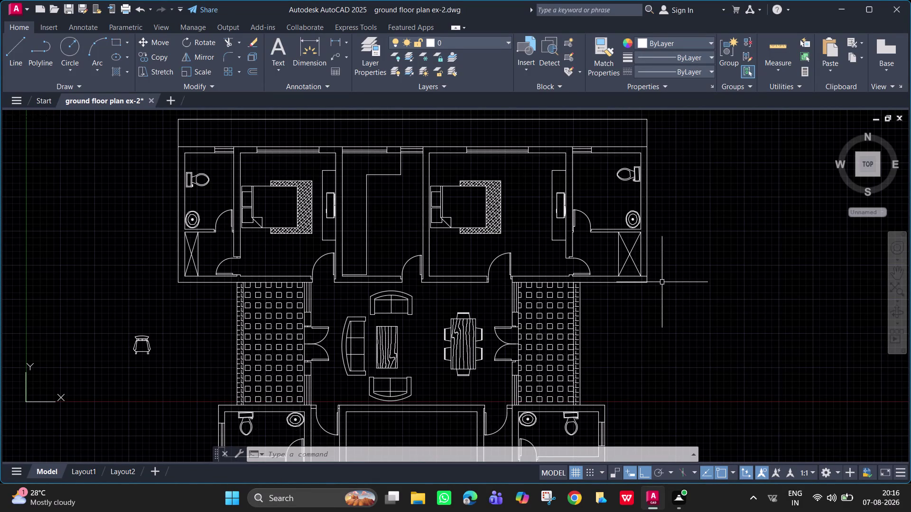
Draw a short vertical line on the upper bedroom's top wall.
scroll(down, 3)
scroll(up, 3)
middle_drag(662, 283, 663, 209)
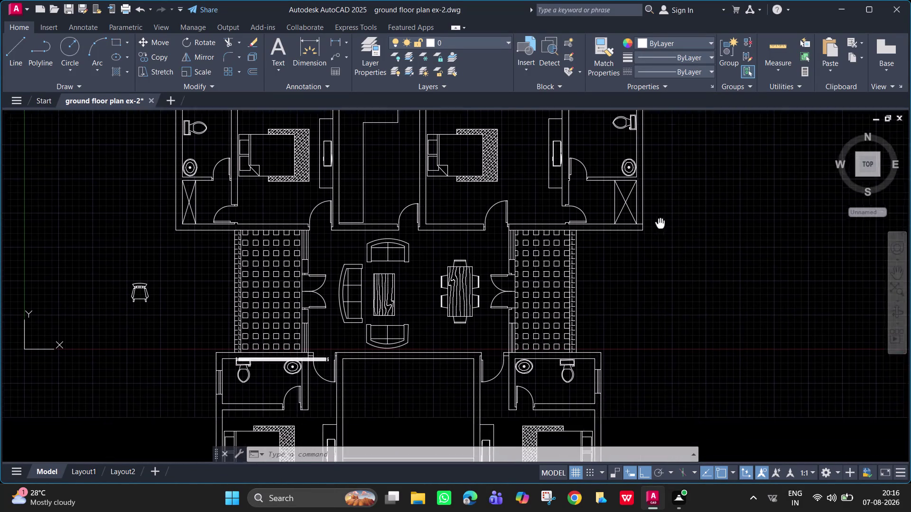
middle_drag(663, 209, 666, 264)
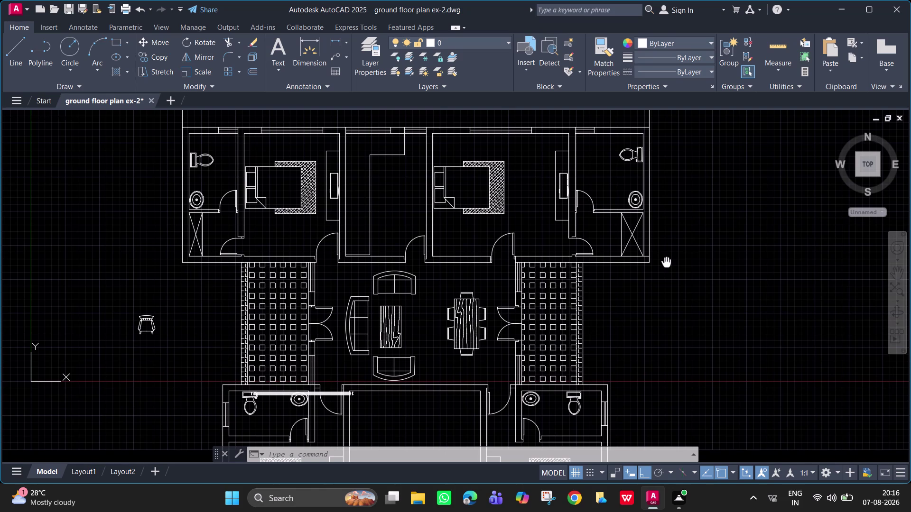
middle_drag(666, 264, 666, 257)
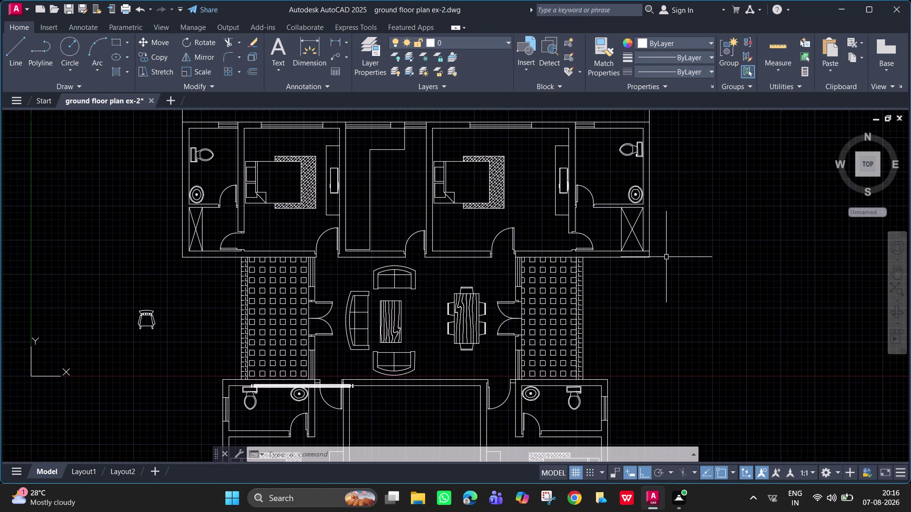
scroll(down, 3)
scroll(up, 3)
middle_drag(666, 258, 669, 264)
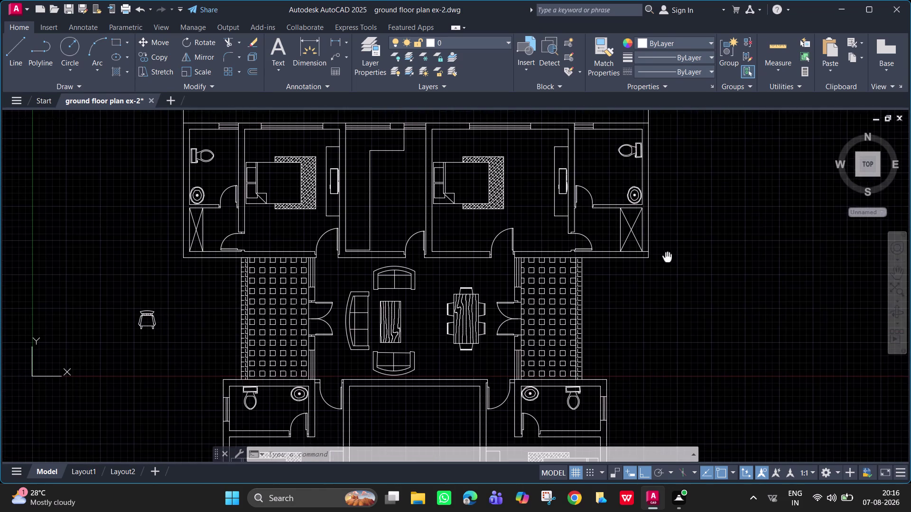
middle_drag(669, 263, 676, 248)
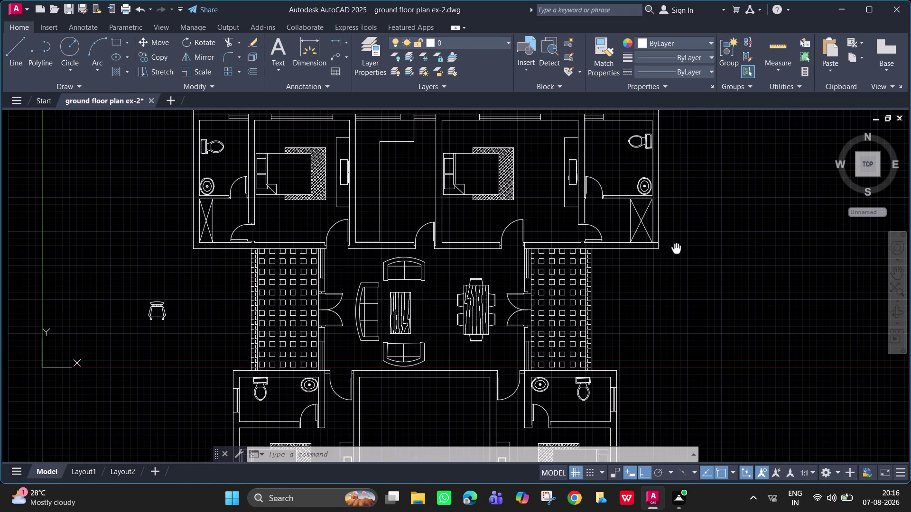
middle_drag(676, 248, 676, 248)
scroll(down, 3)
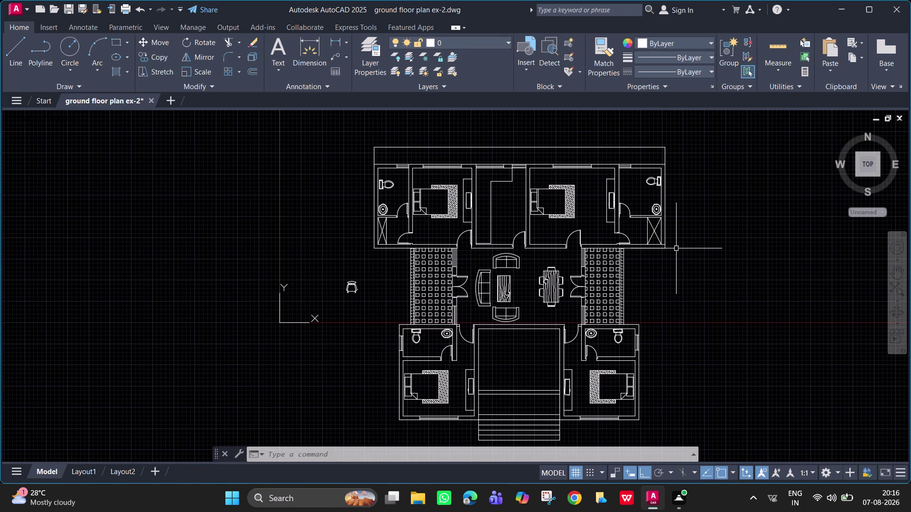
scroll(up, 3)
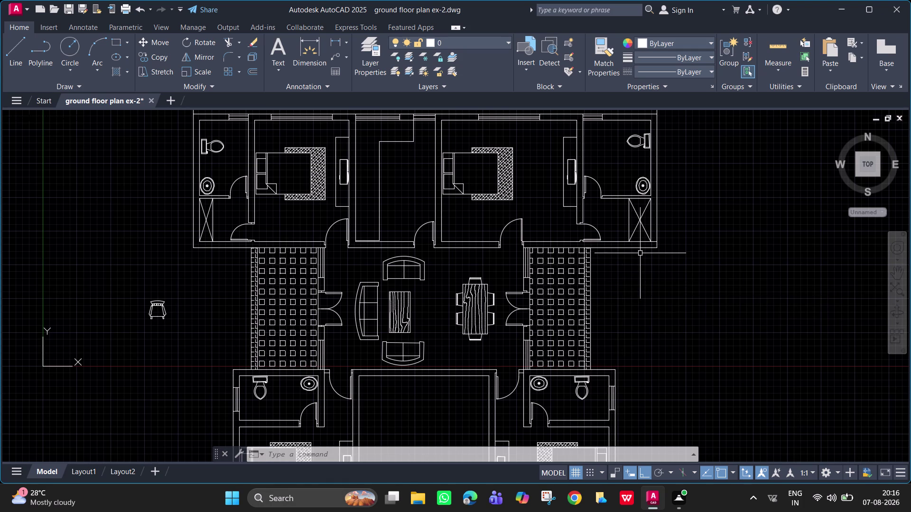
scroll(up, 3)
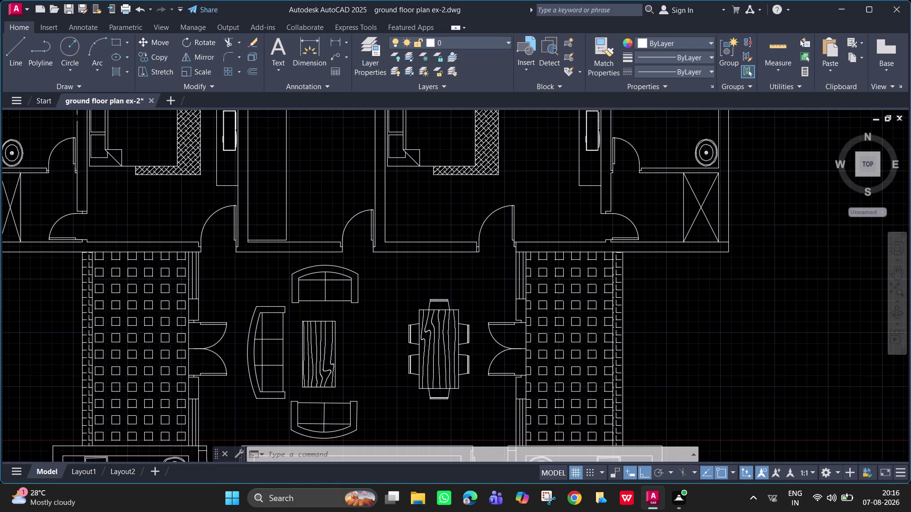
scroll(down, 3)
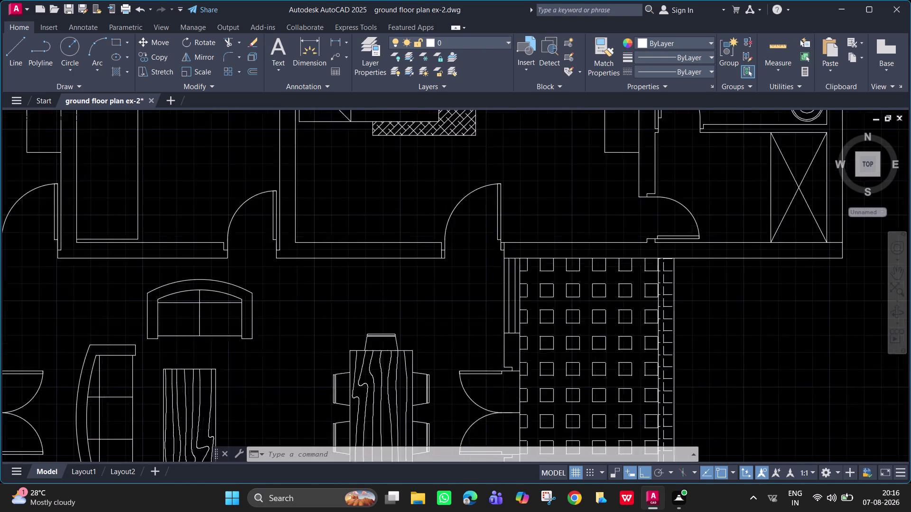
scroll(down, 3)
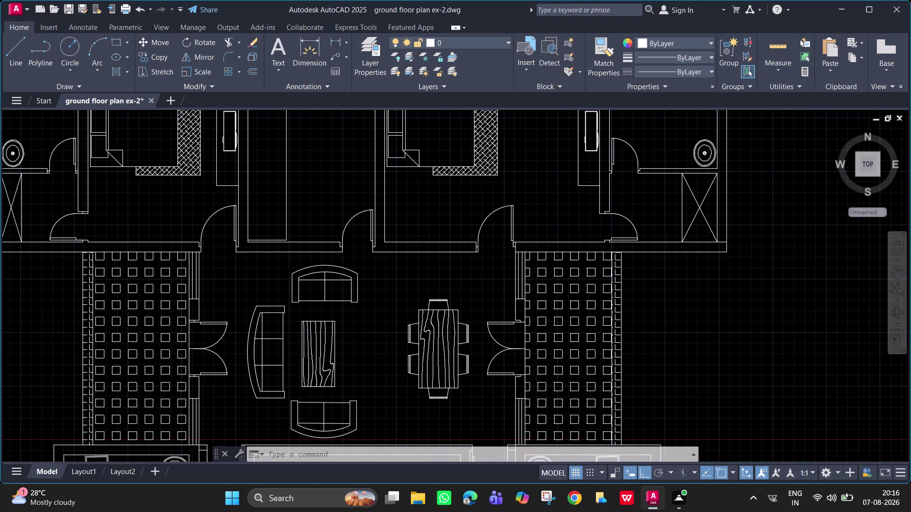
middle_drag(567, 155, 561, 206)
scroll(up, 3)
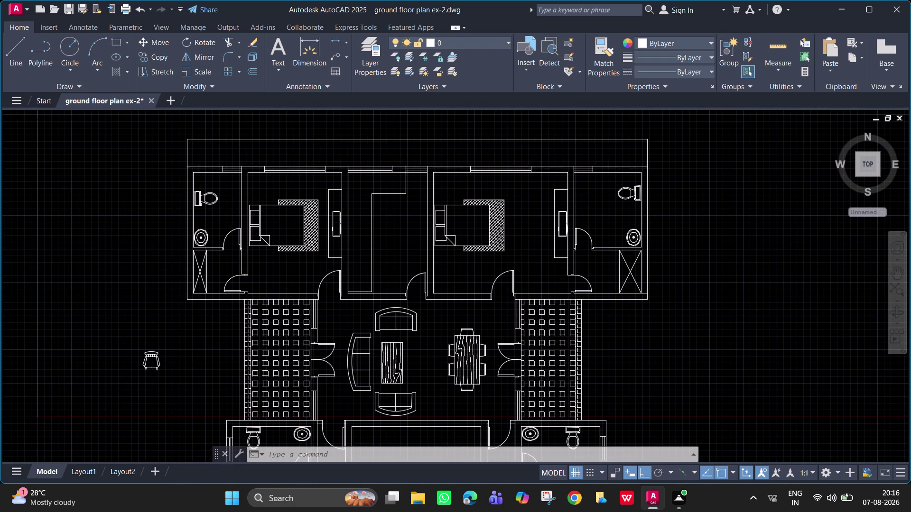
text(l)
key(space)
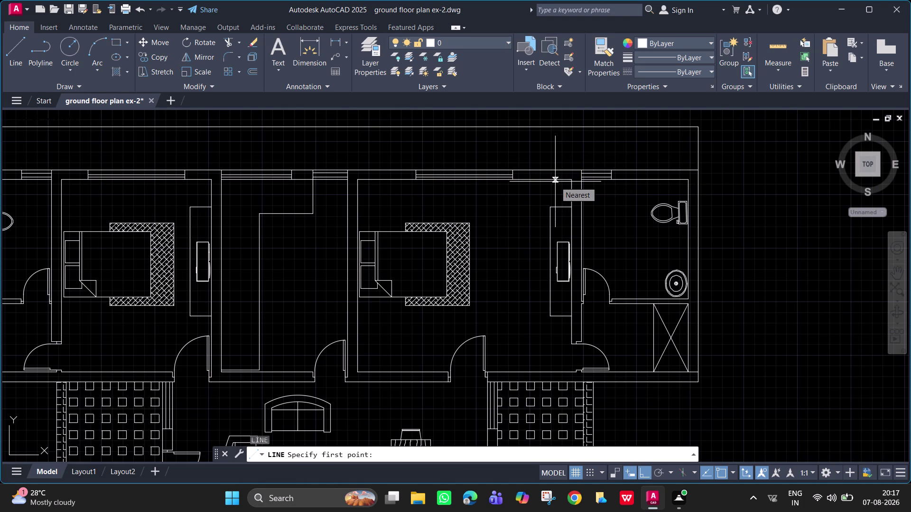
click(555, 181)
click(555, 171)
key(space)
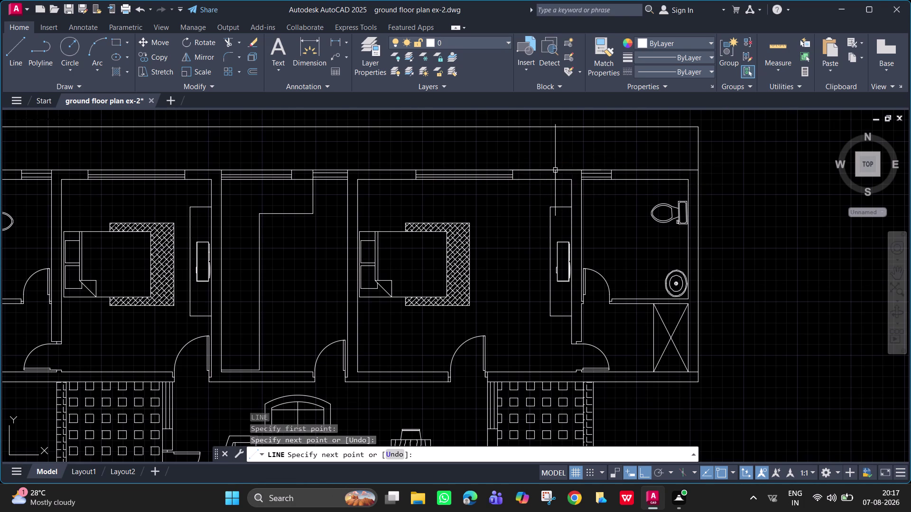
key(space)
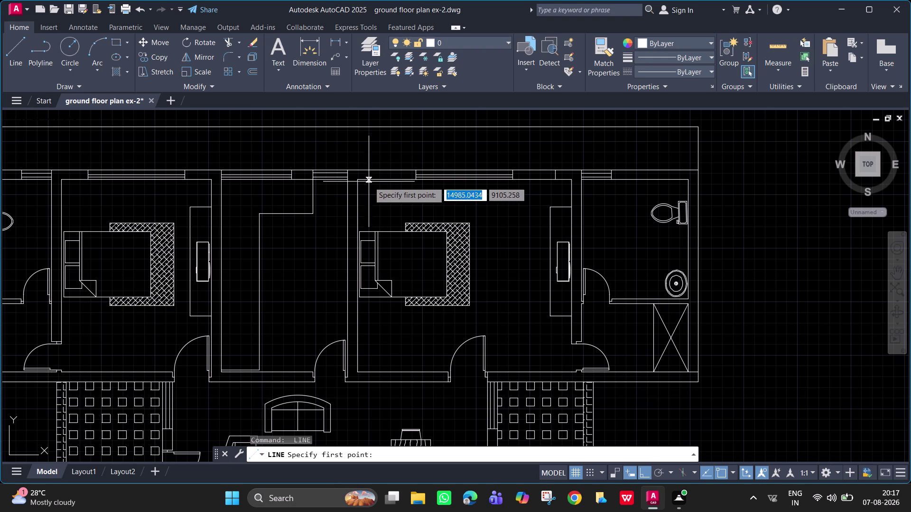
scroll(up, 3)
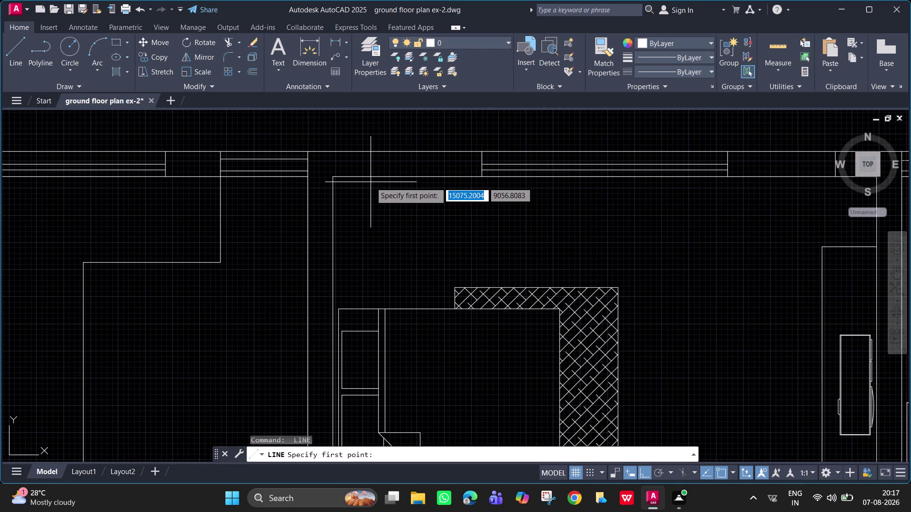
key(Escape)
Measure the 377.2 linear distance from the top wall to the window edge.
scroll(down, 3)
middle_drag(533, 201, 455, 198)
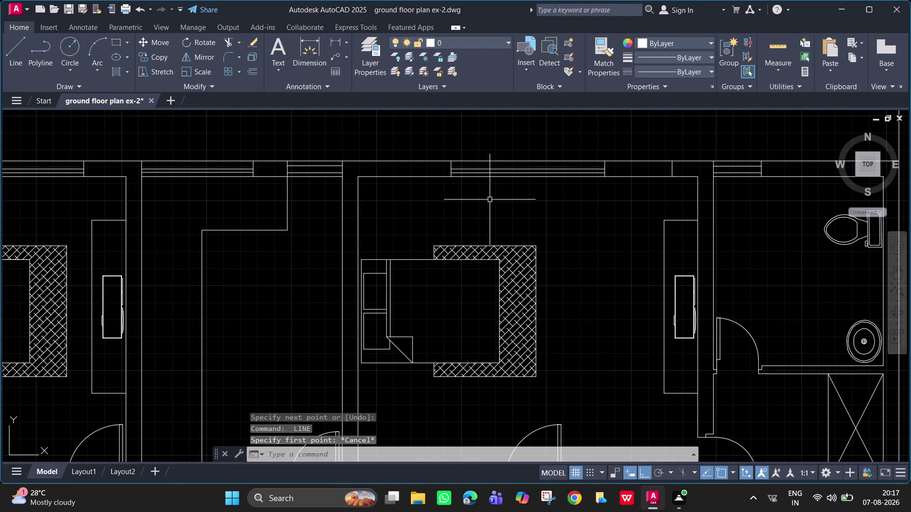
click(332, 41)
click(696, 178)
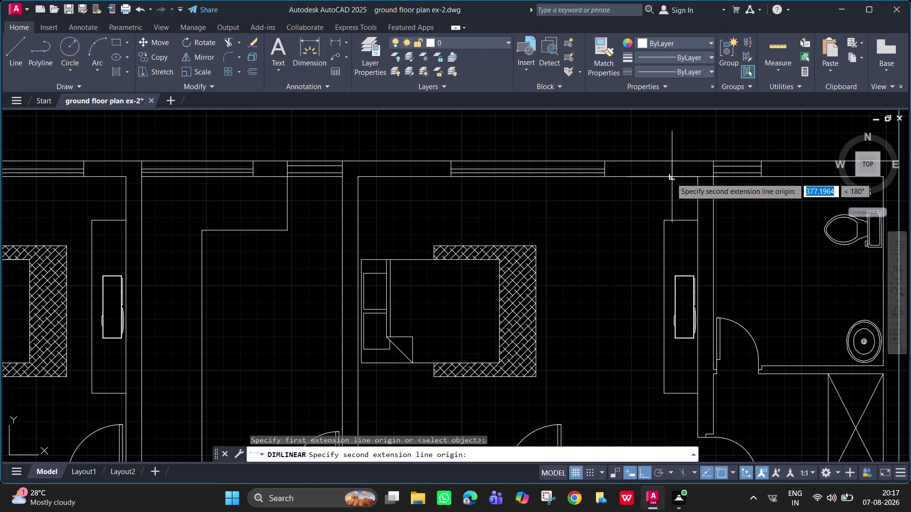
click(671, 178)
click(673, 190)
scroll(up, 3)
scroll(up, 3)
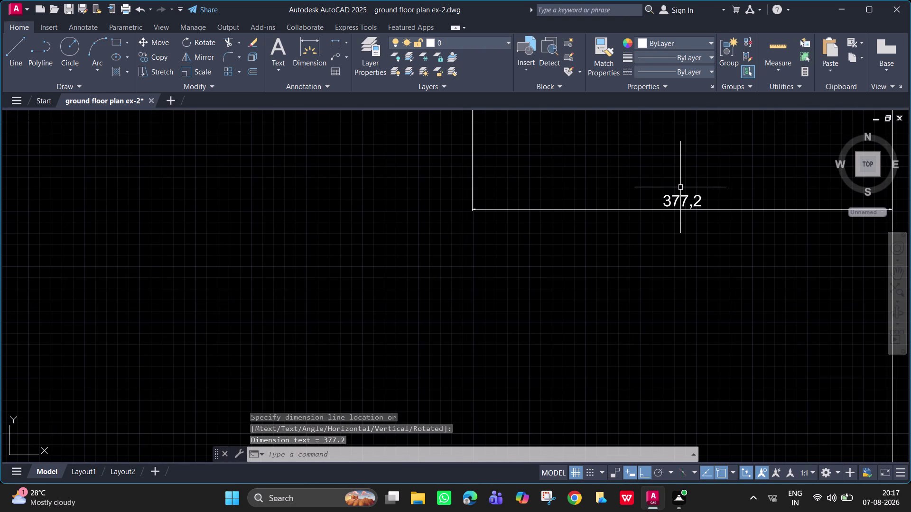
scroll(down, 3)
scroll(down, 3)
middle_drag(342, 139, 573, 199)
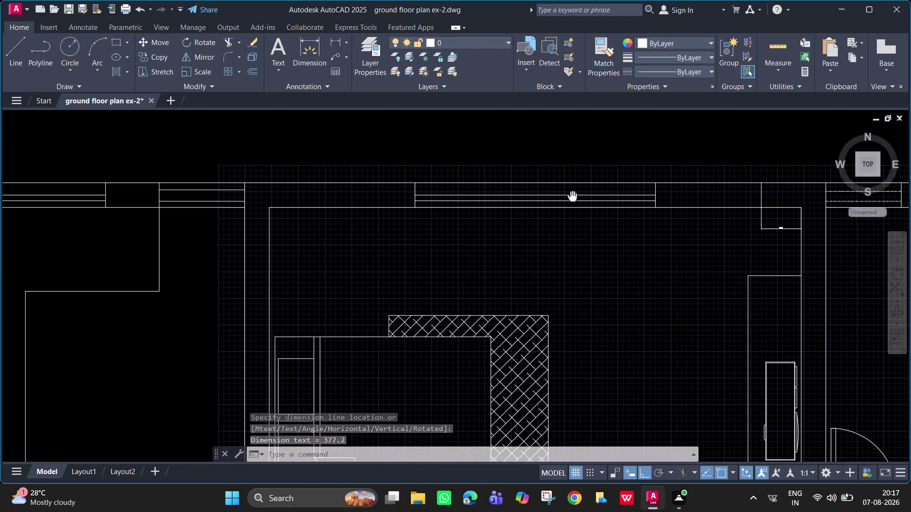
middle_drag(573, 198, 569, 195)
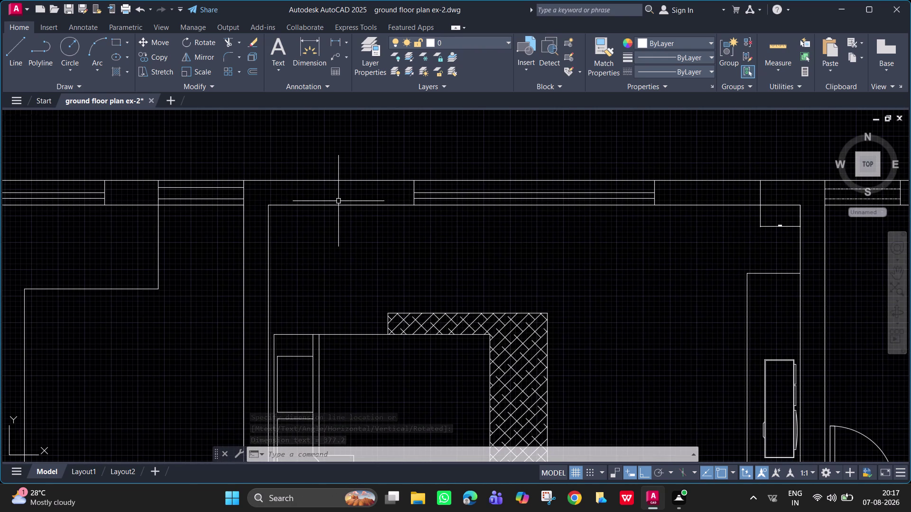
Try a line tracked 377 along the wall from its inner corner, then cancel it.
text(l)
key(space)
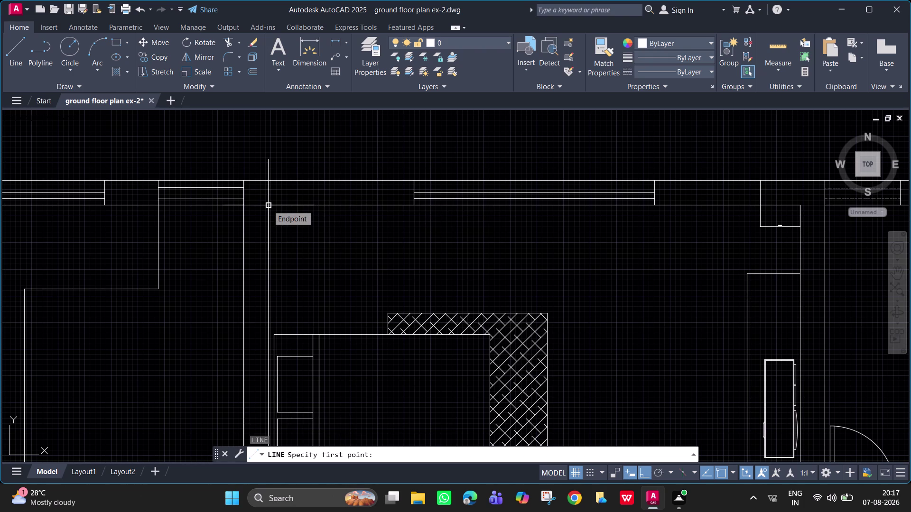
text(tk)
key(space)
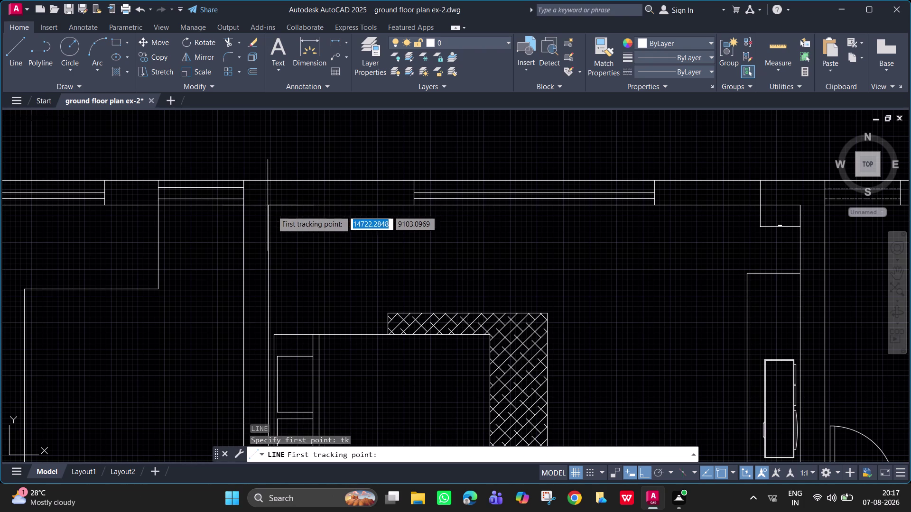
click(268, 205)
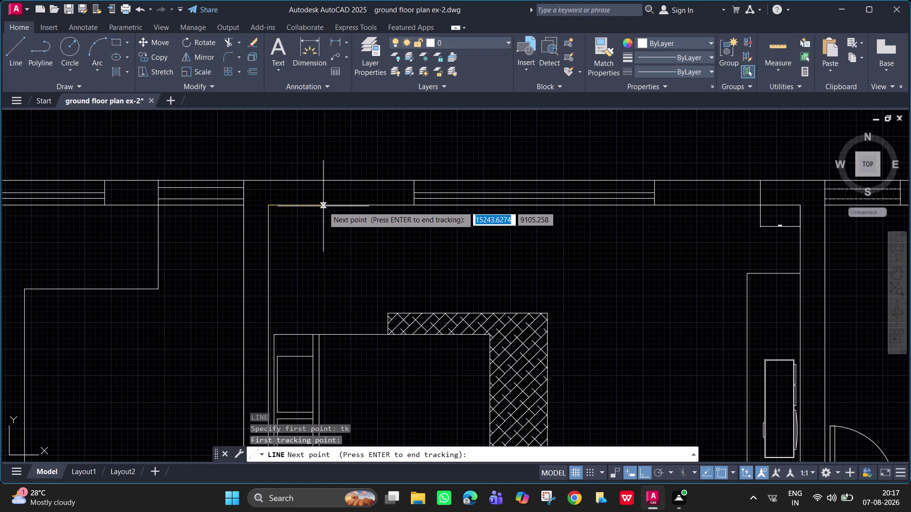
text(377)
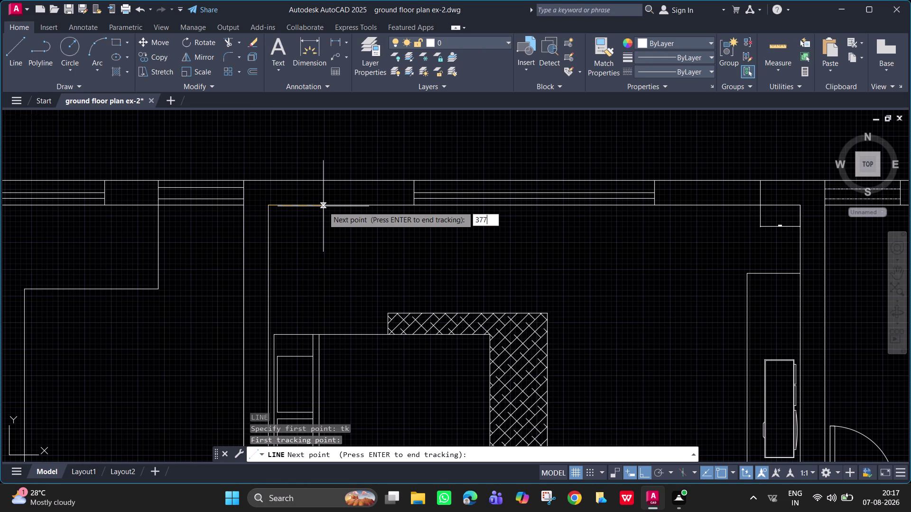
key(Return)
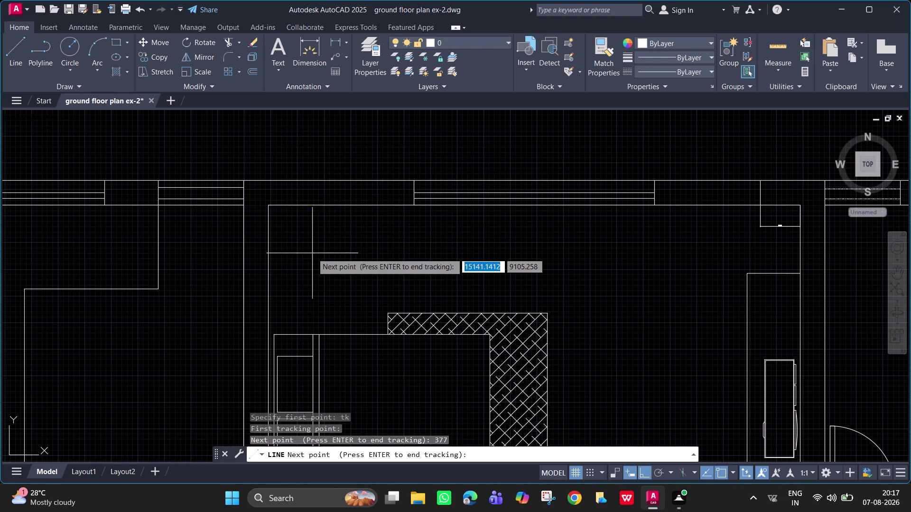
scroll(down, 3)
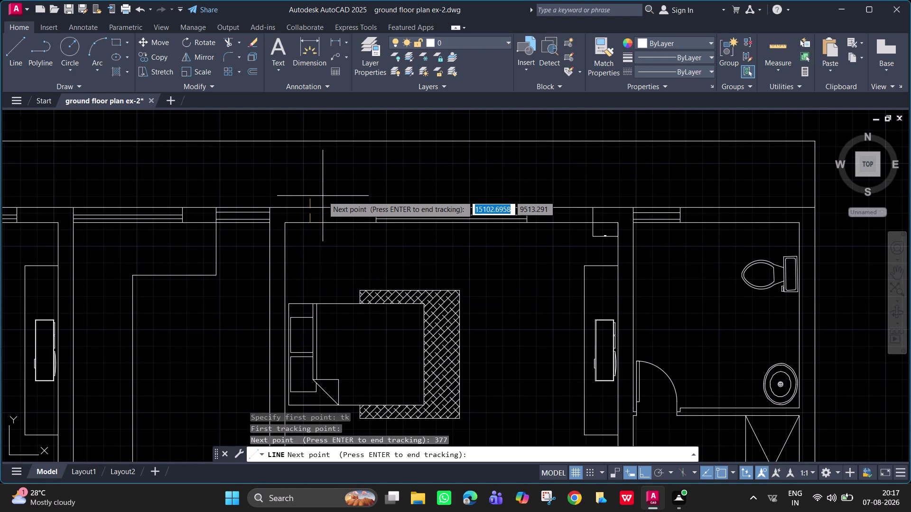
key(Return)
scroll(up, 3)
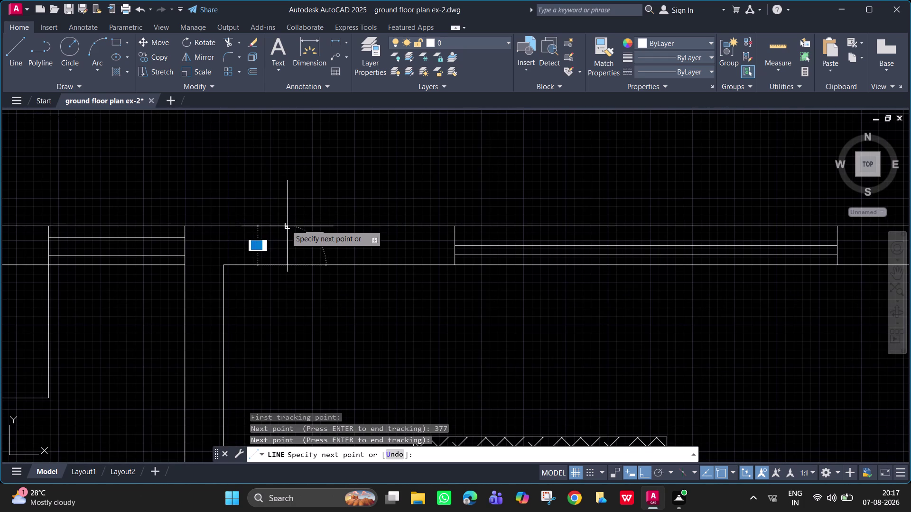
click(286, 226)
key(Escape)
Delete the stray short line next to the bedroom's top wall.
scroll(down, 3)
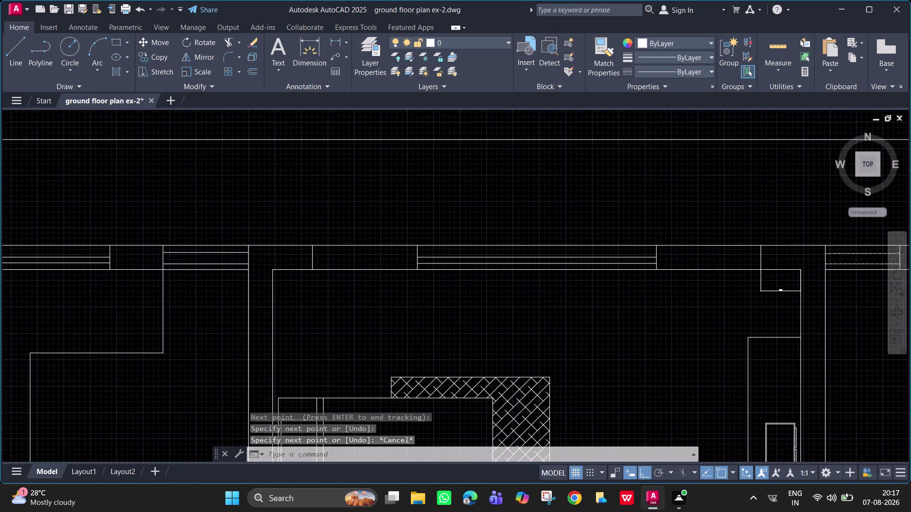
middle_drag(508, 323, 474, 303)
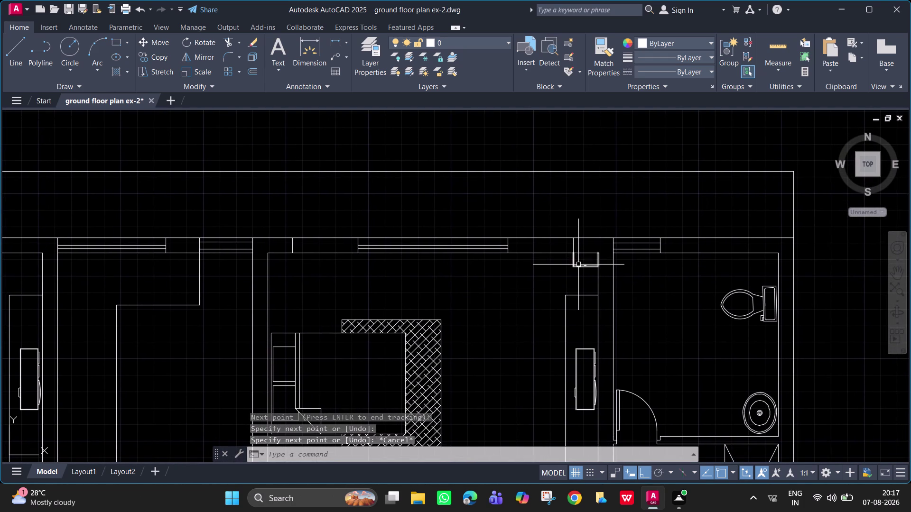
click(579, 265)
key(Delete)
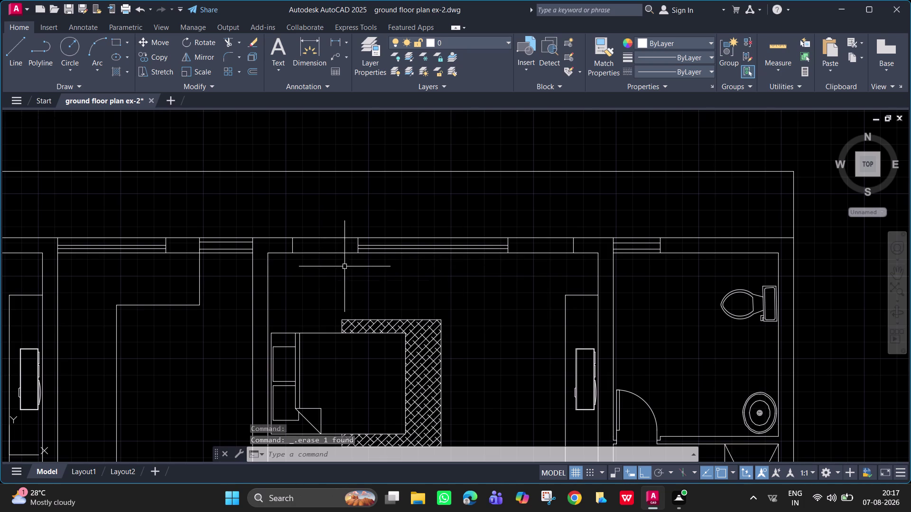
Draw a line across the top wall's thickness at the right window edge.
scroll(down, 3)
middle_drag(573, 249, 570, 101)
scroll(down, 3)
middle_drag(518, 218, 518, 218)
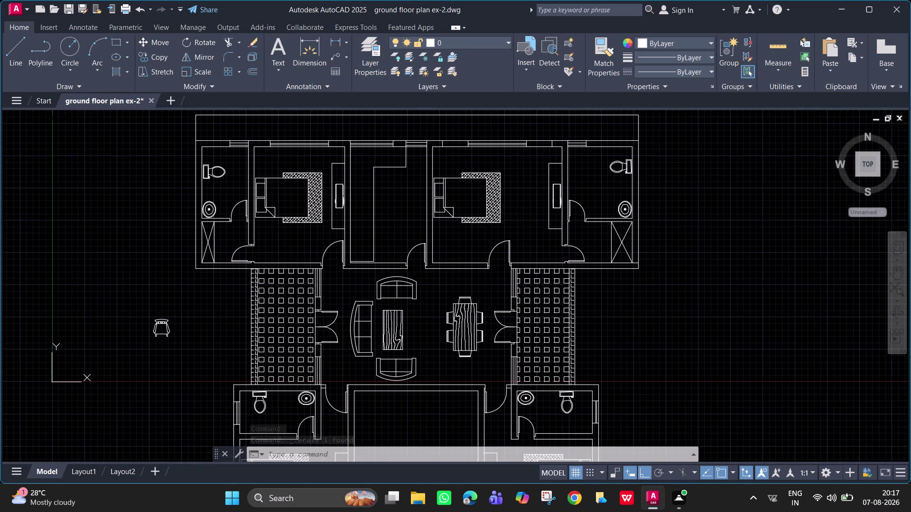
middle_drag(517, 219, 521, 250)
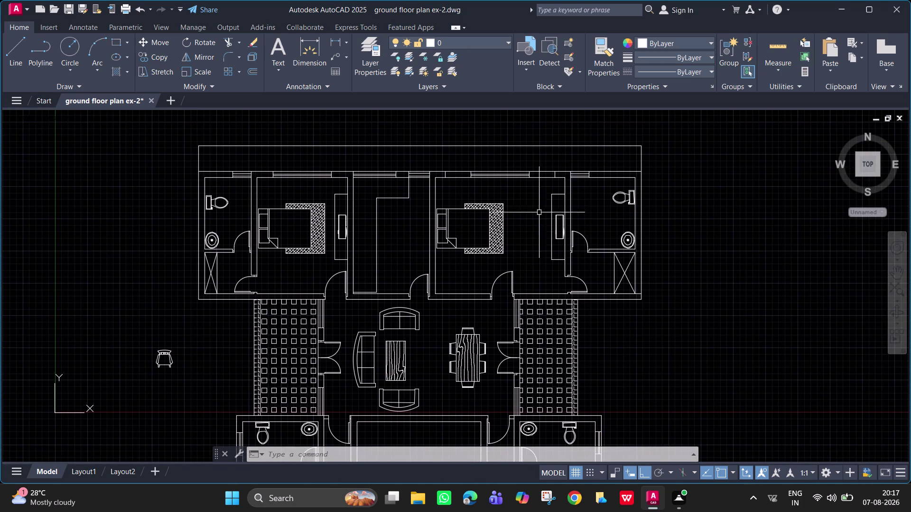
scroll(up, 3)
middle_drag(545, 207, 505, 239)
text(l)
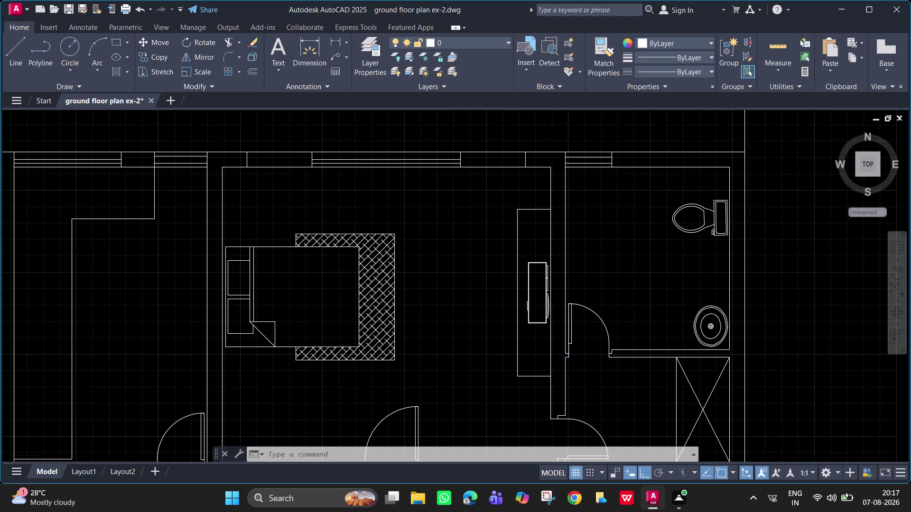
key(space)
click(548, 166)
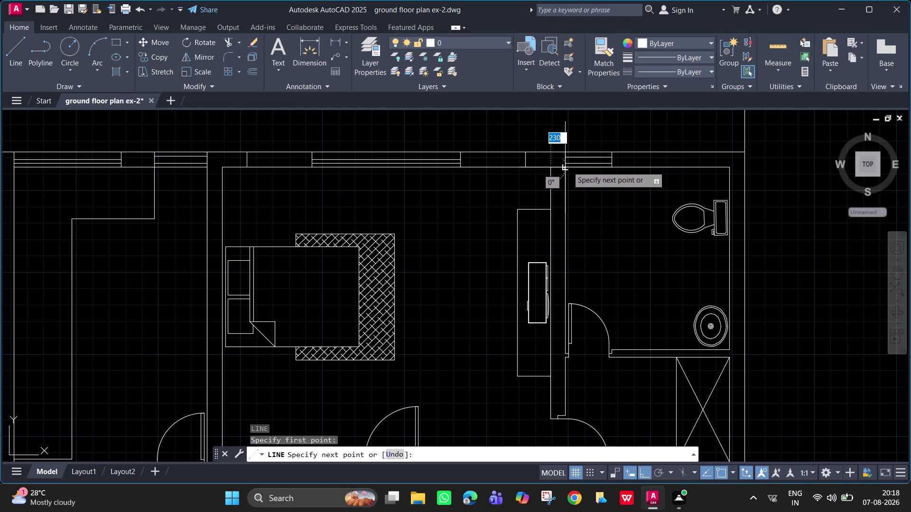
click(568, 167)
key(space)
Draw the matching line across the wall at the left window edge.
key(space)
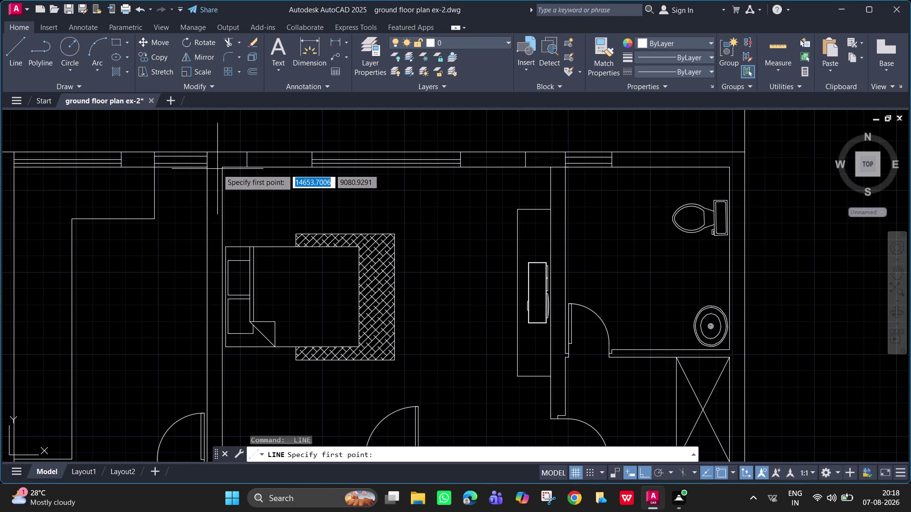
click(224, 167)
click(206, 166)
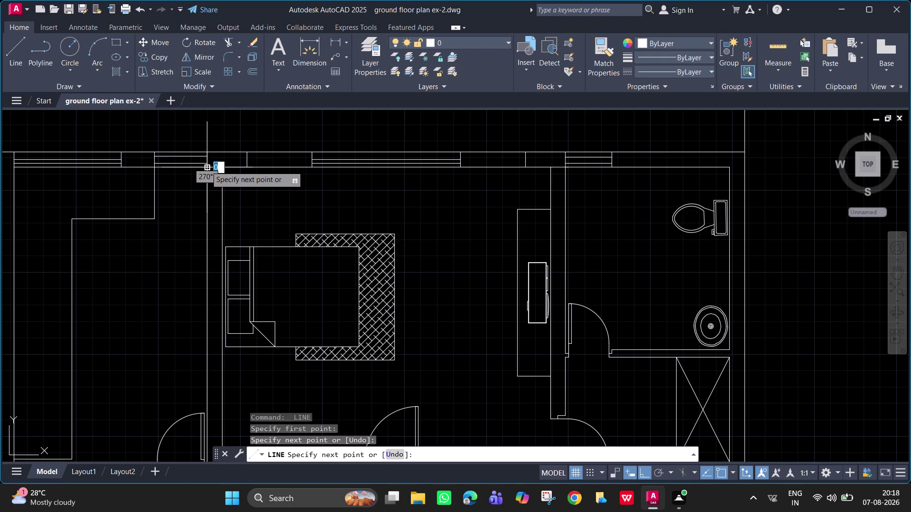
text(n)
key(space)
key(Escape)
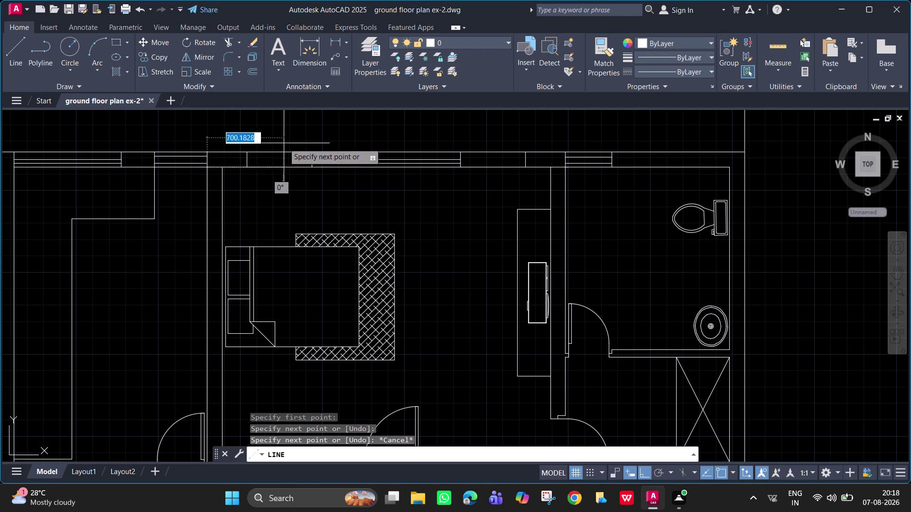
key(Escape)
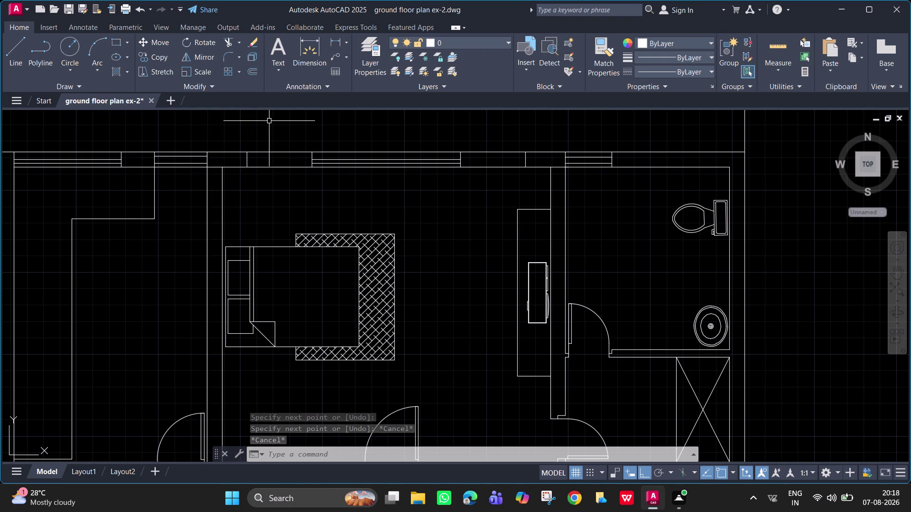
text(h)
key(space)
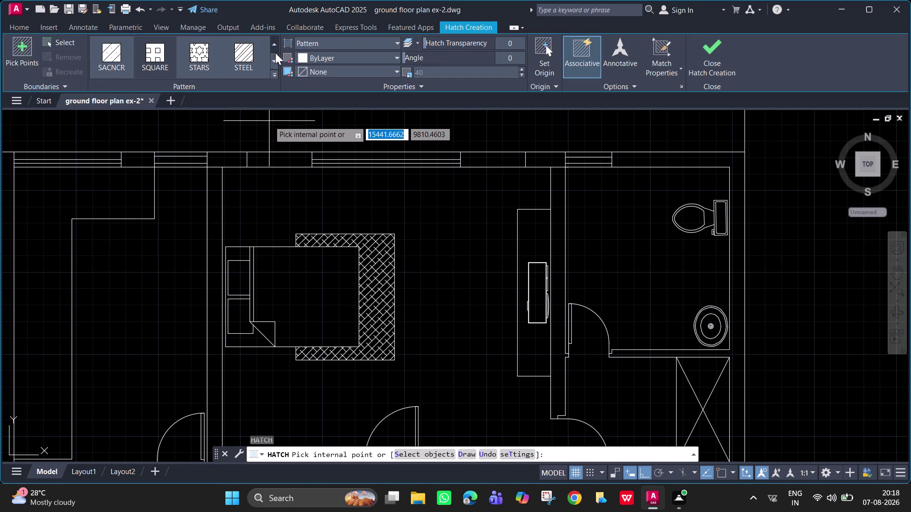
Choose the SOLID pattern from the hatch pattern gallery.
click(274, 73)
scroll(up, 3)
scroll(down, 3)
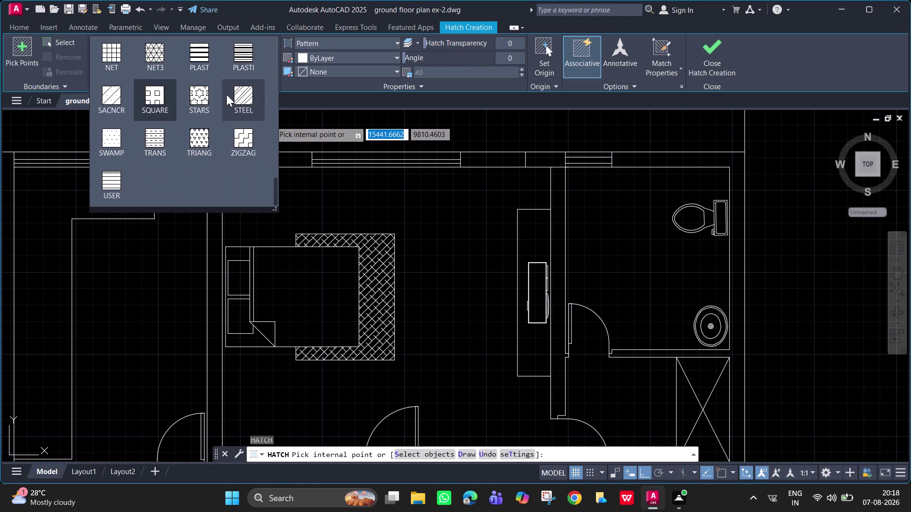
scroll(down, 3)
scroll(up, 3)
scroll(up, 3)
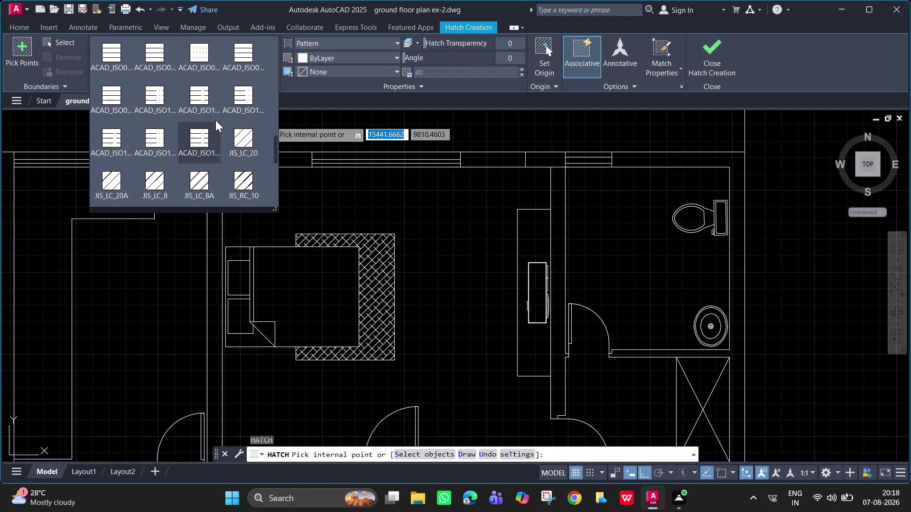
scroll(up, 3)
scroll(up, 3)
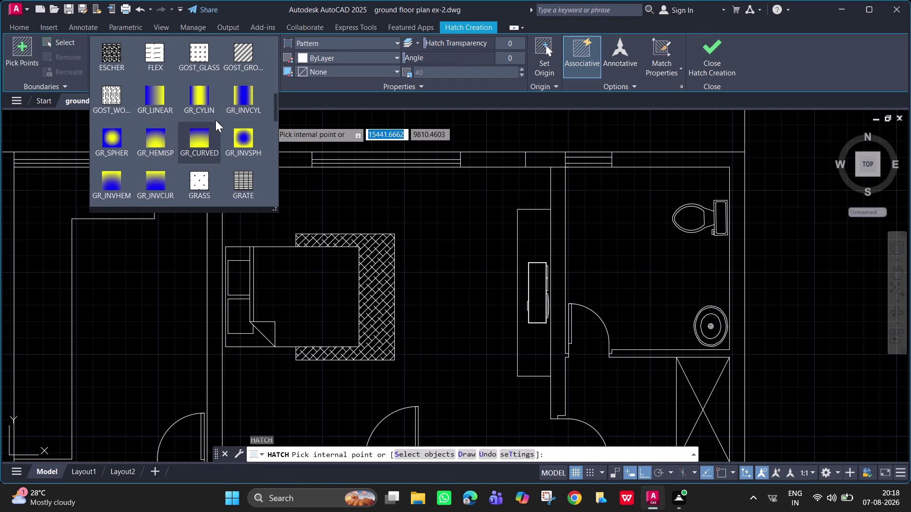
scroll(up, 3)
scroll(up, 3)
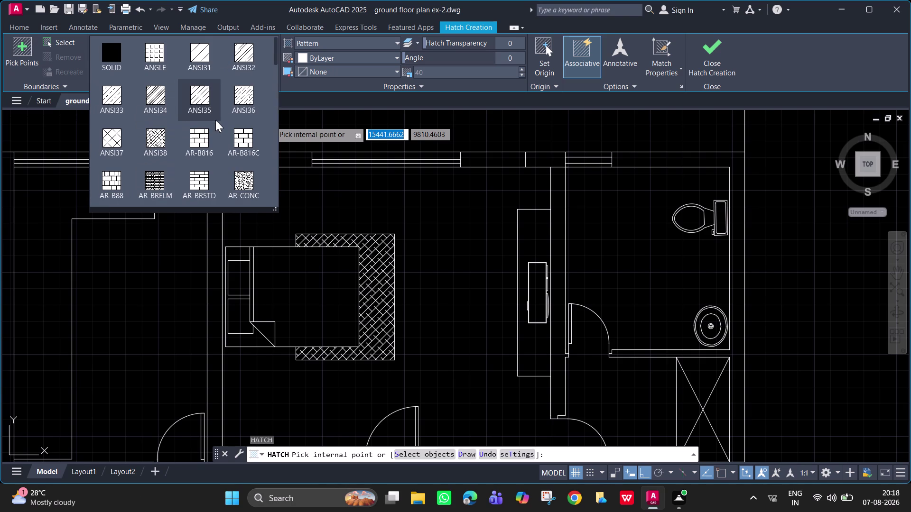
click(122, 58)
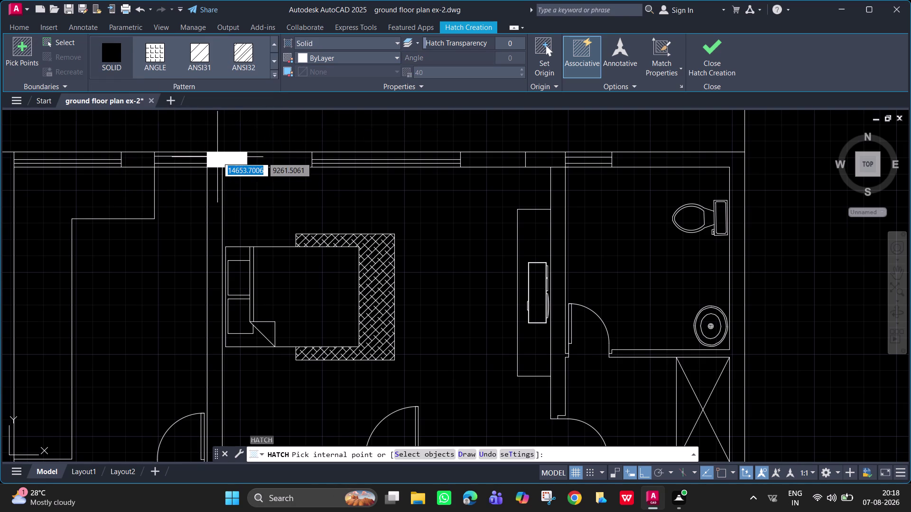
Solid-fill the left and right window openings in the top wall.
click(220, 161)
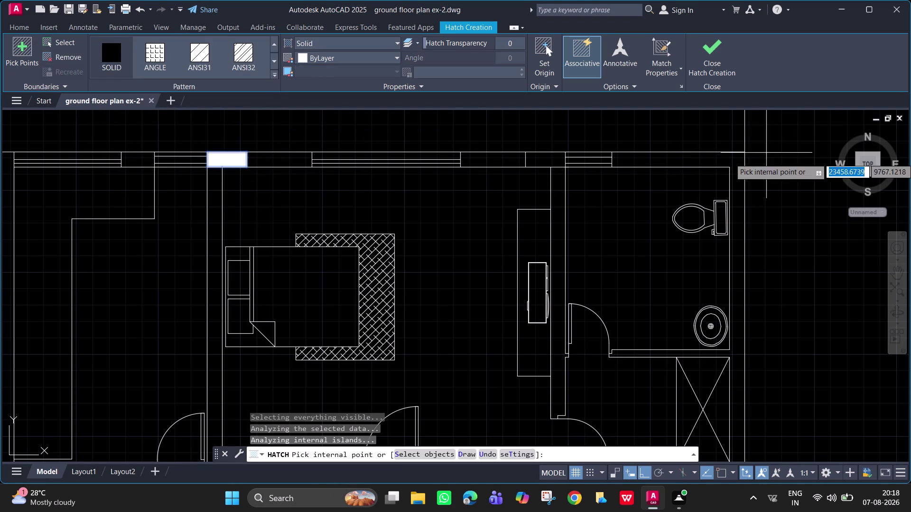
click(552, 160)
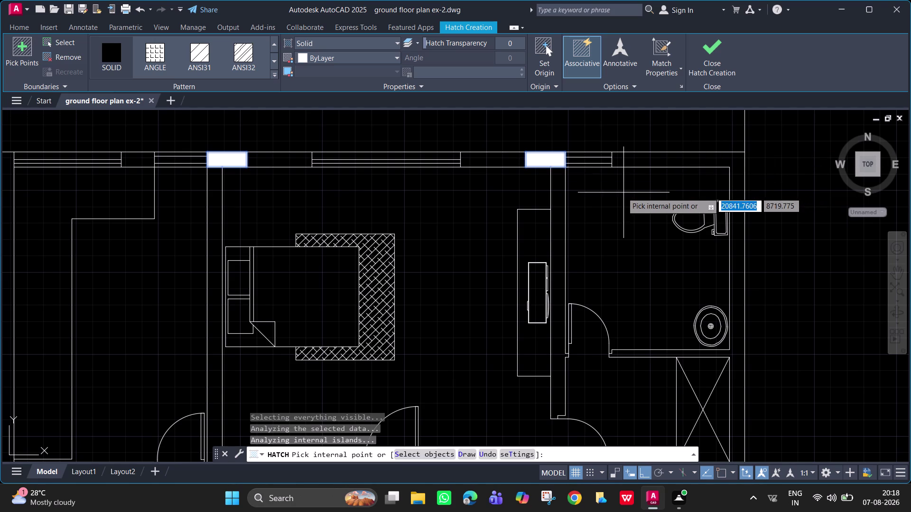
key(Escape)
key(Escape)
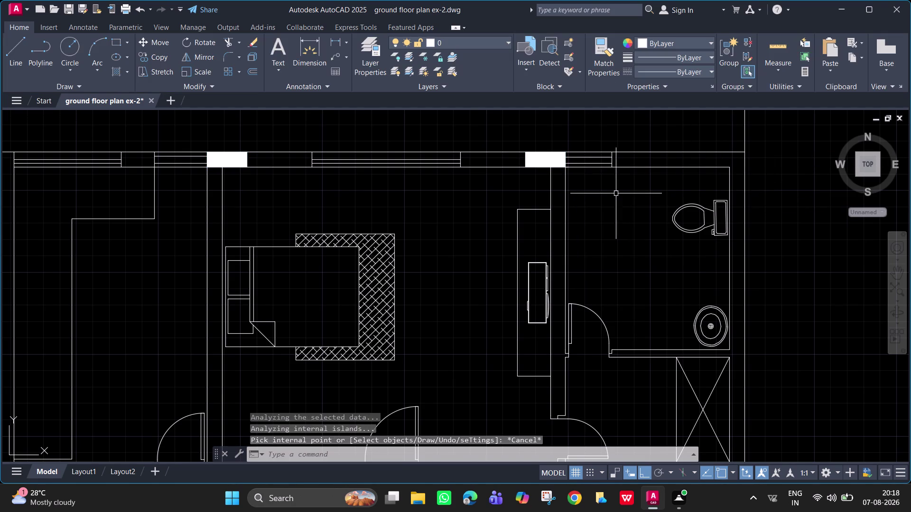
scroll(down, 3)
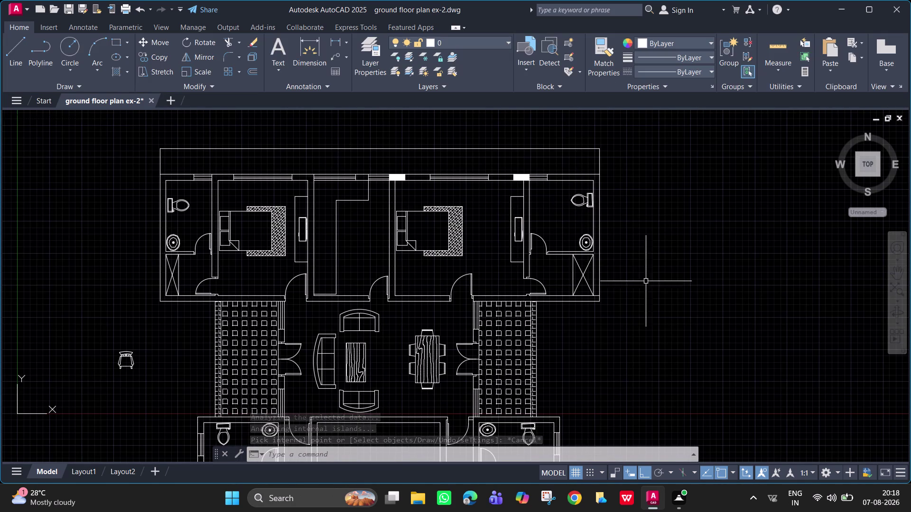
middle_drag(540, 210, 625, 181)
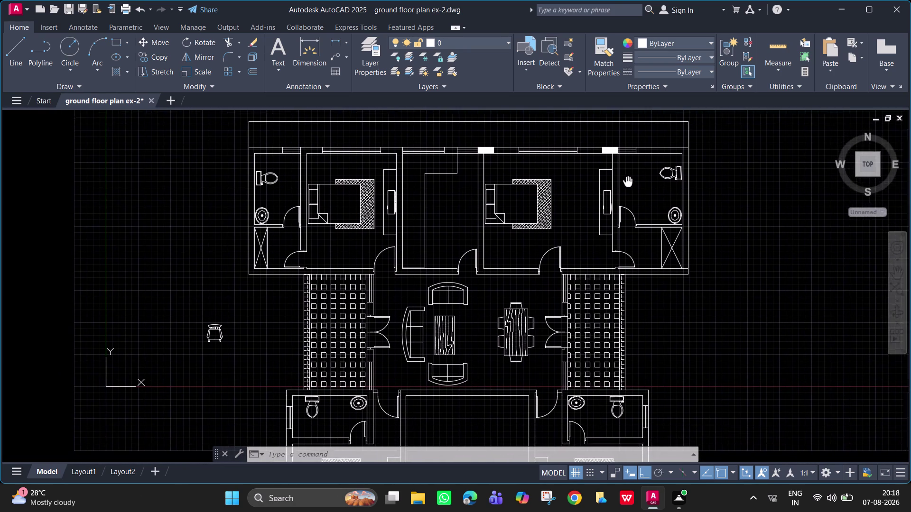
middle_drag(624, 181, 617, 175)
middle_drag(599, 255, 521, 164)
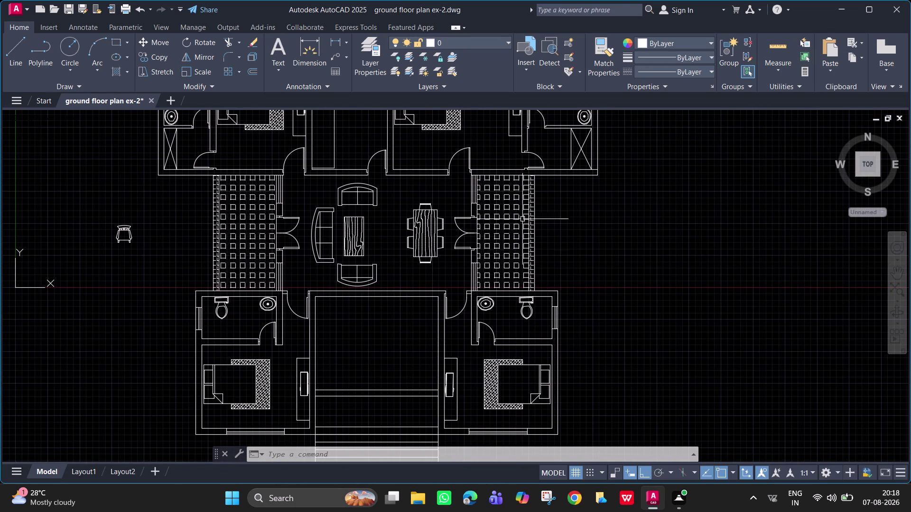